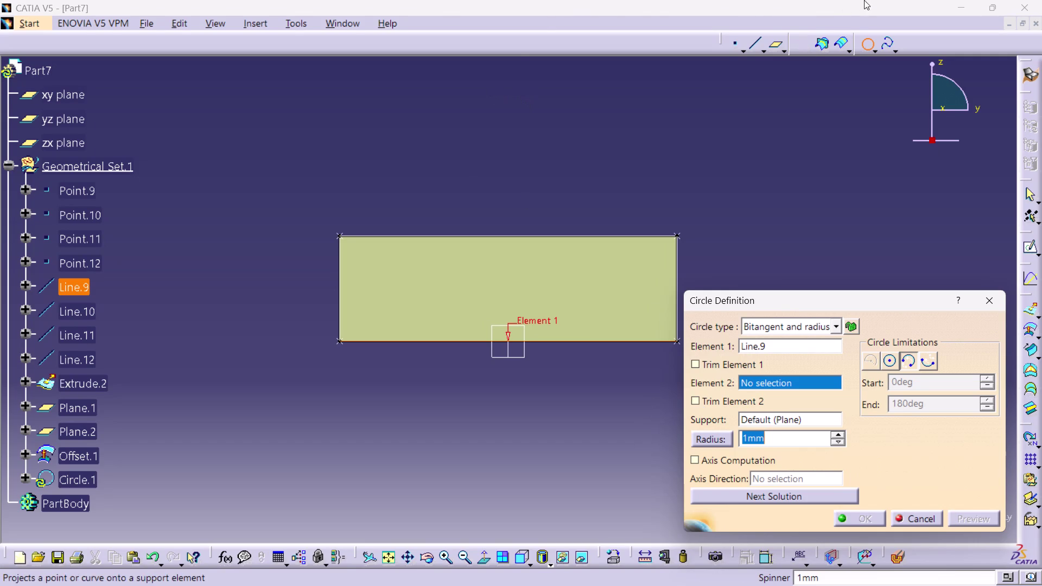
Cancel the bitangent circle in Circle Definition, leaving the geometrical set unchanged.
click(527, 165)
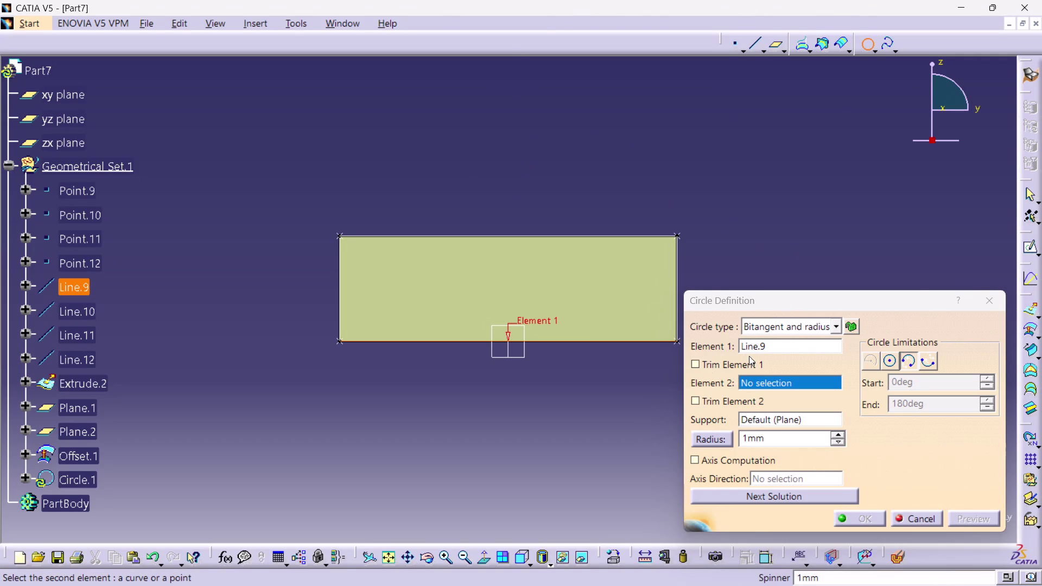
click(988, 303)
click(802, 159)
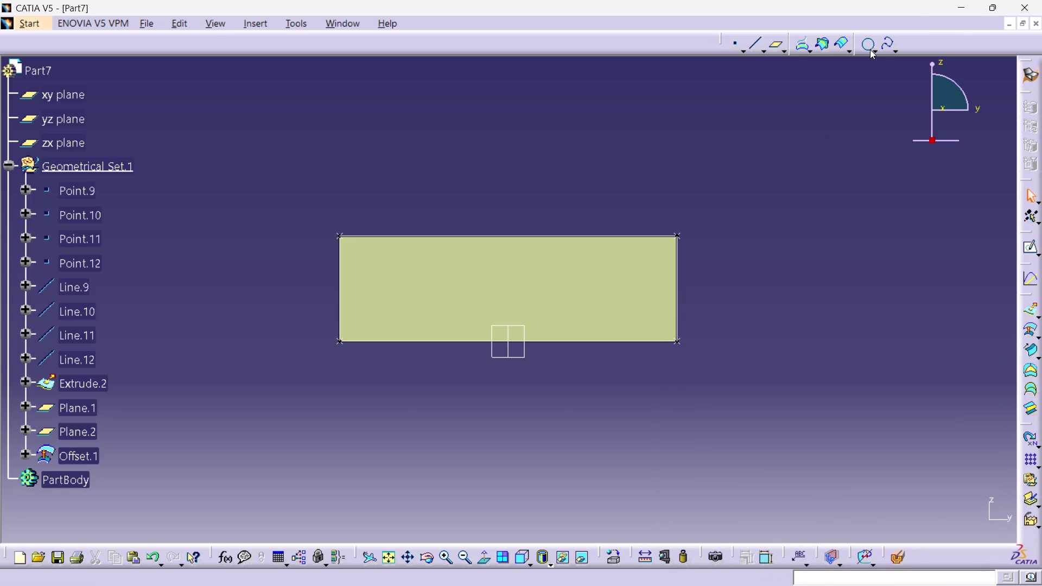
Start a new Bitangent and radius circle with Line.9 as Element 1.
click(876, 51)
click(851, 110)
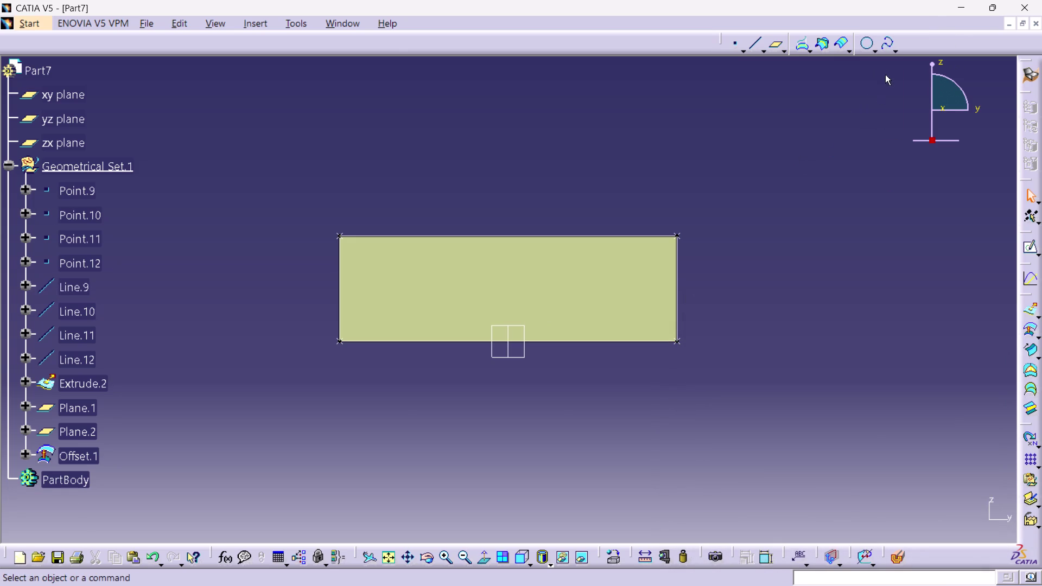
click(894, 51)
click(848, 104)
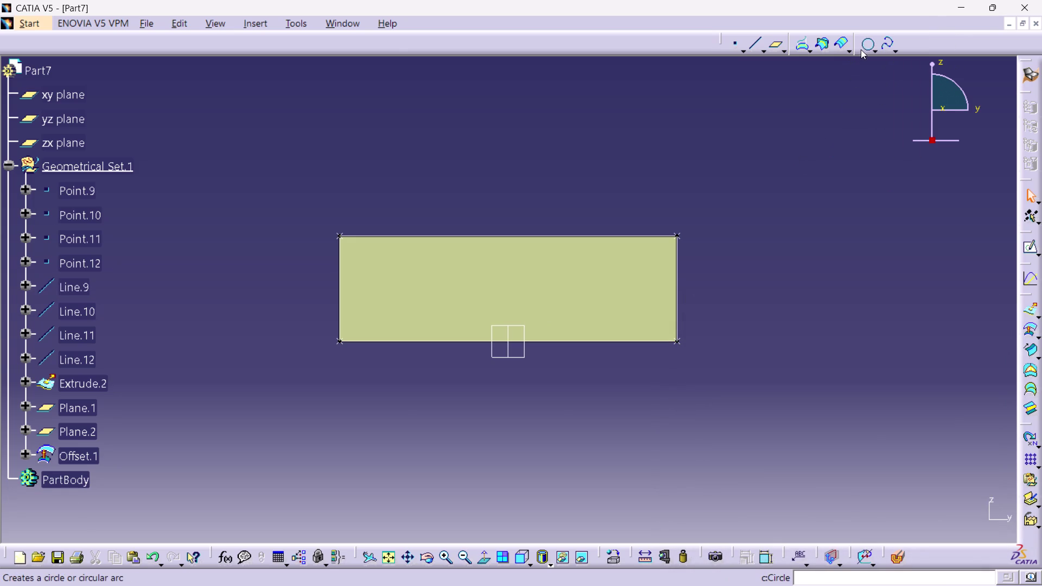
click(863, 46)
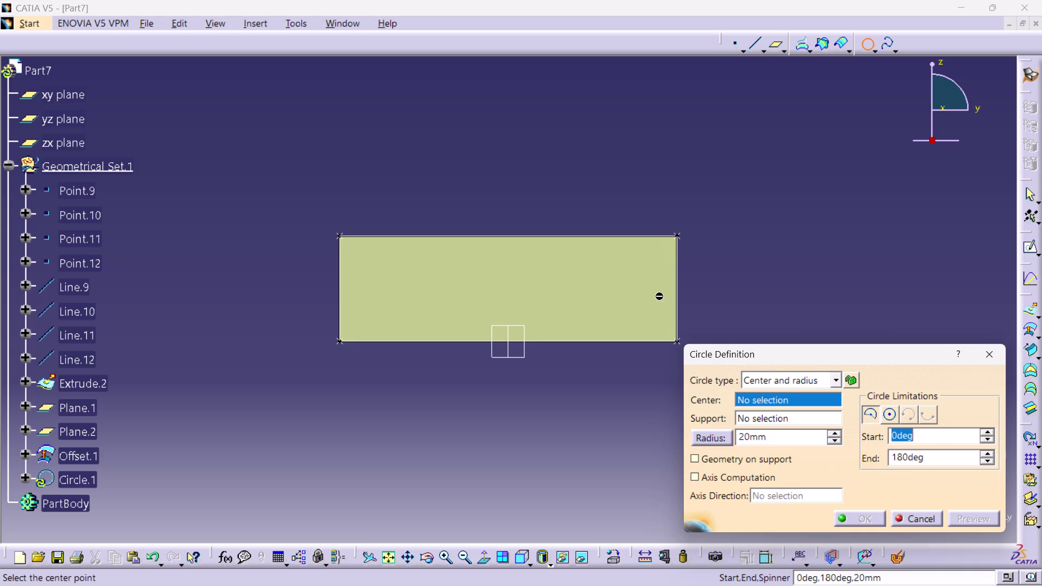
click(480, 490)
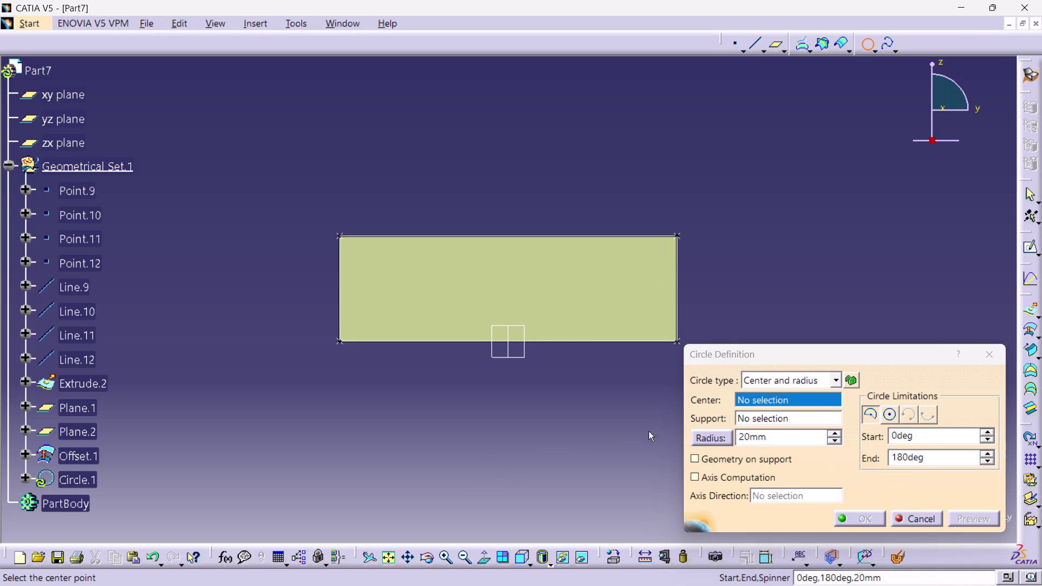
click(538, 341)
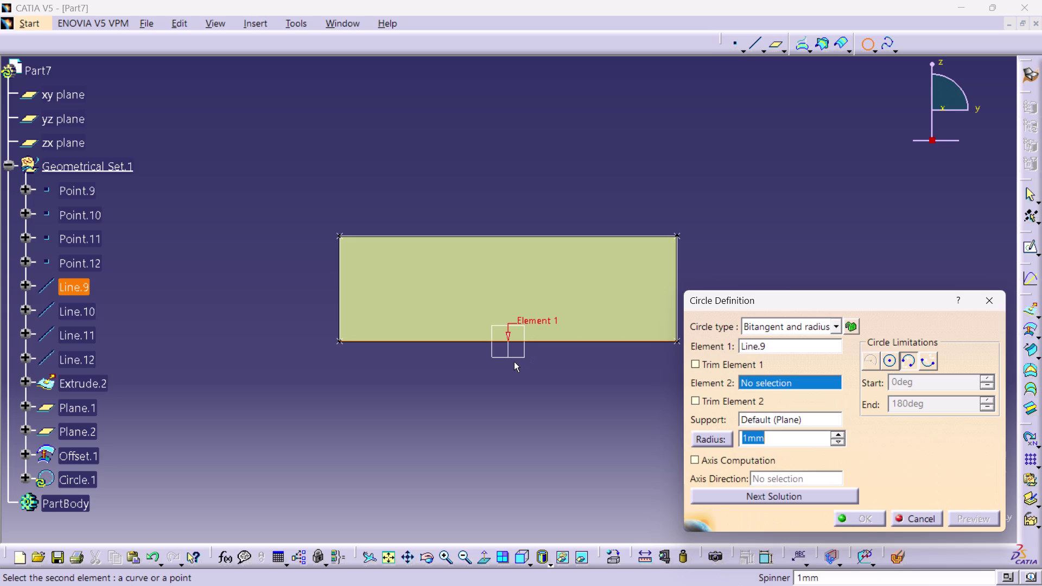